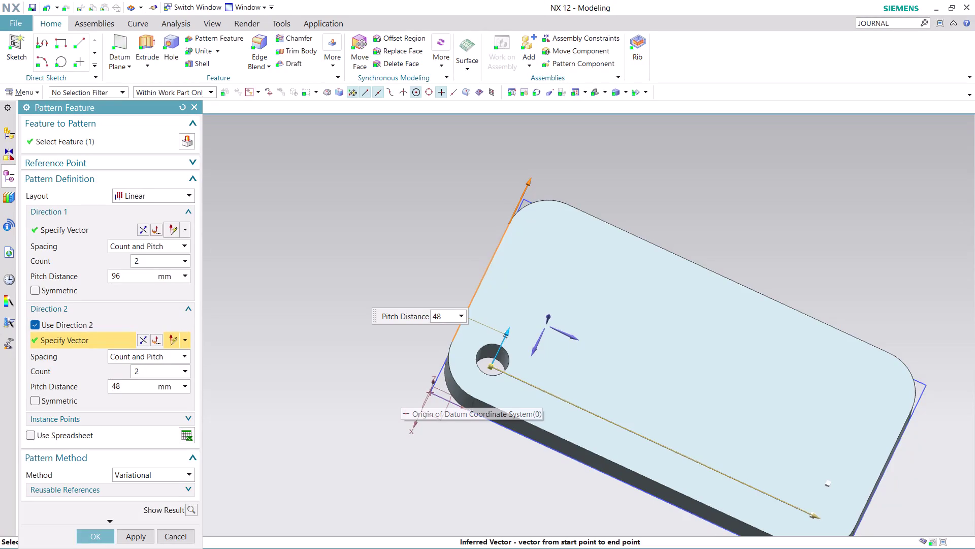
Set Direction 2 reversed along the plate's left edge, two holes 48 mm apart, and apply the pattern.
click(303, 438)
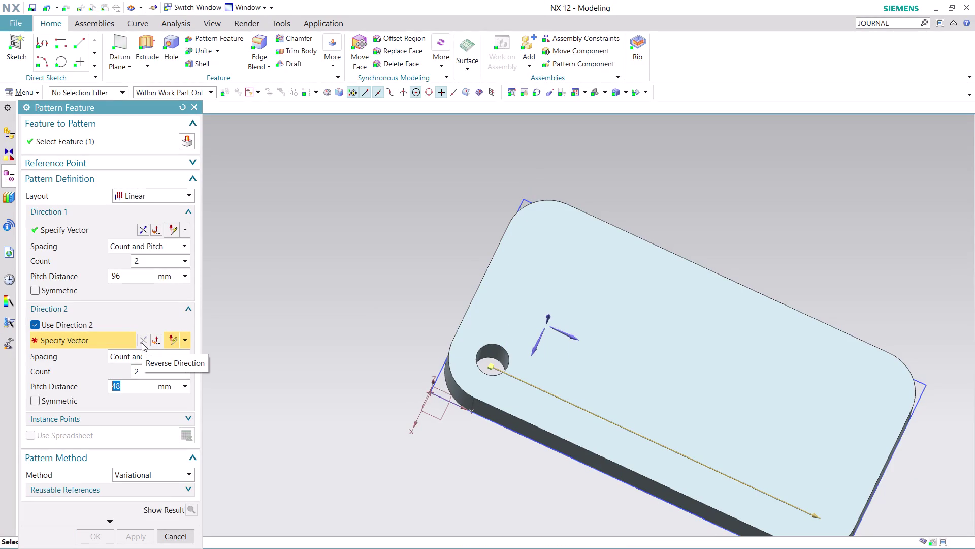
click(99, 337)
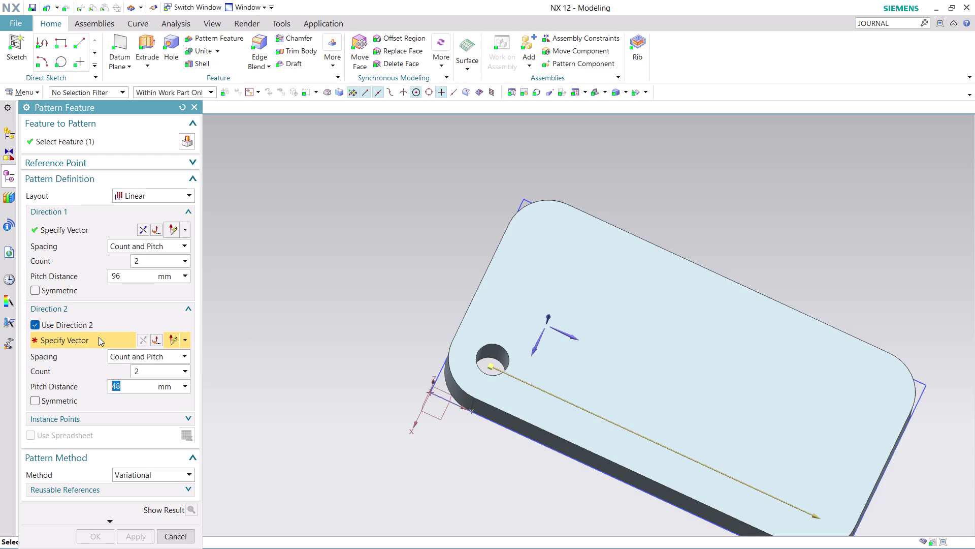
click(474, 294)
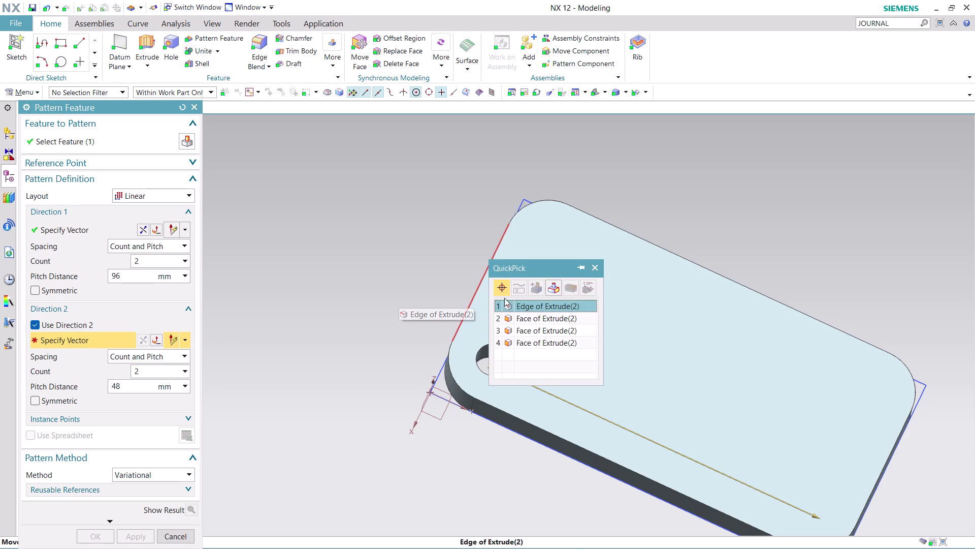
click(539, 308)
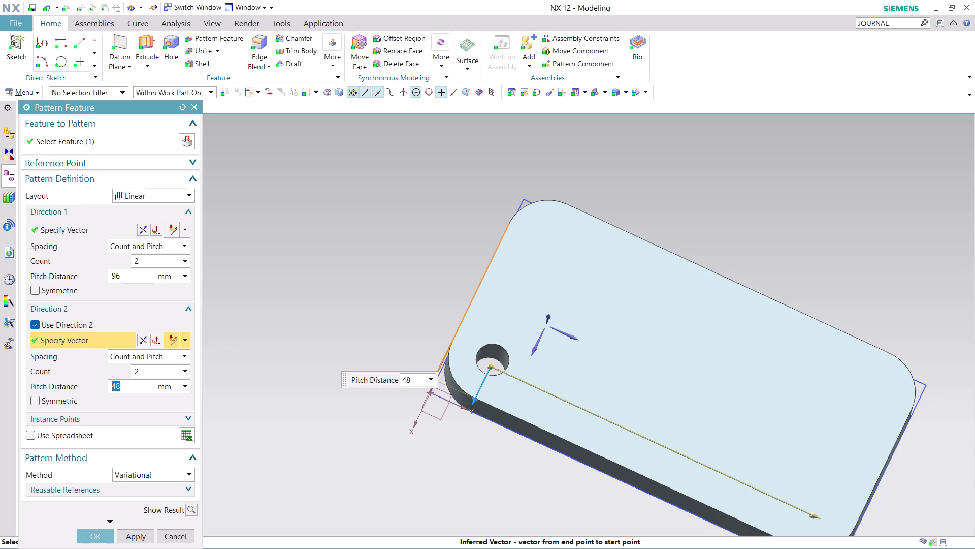
click(147, 336)
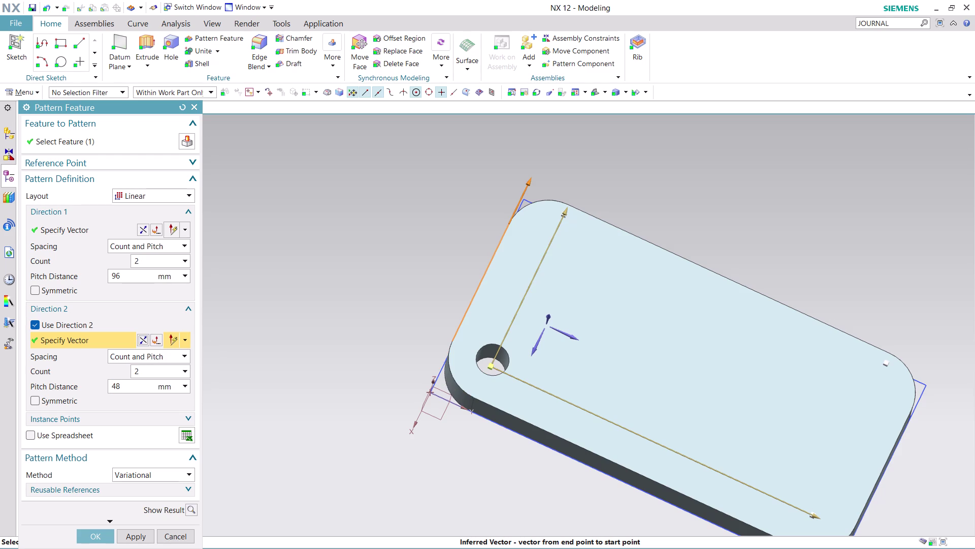
click(146, 534)
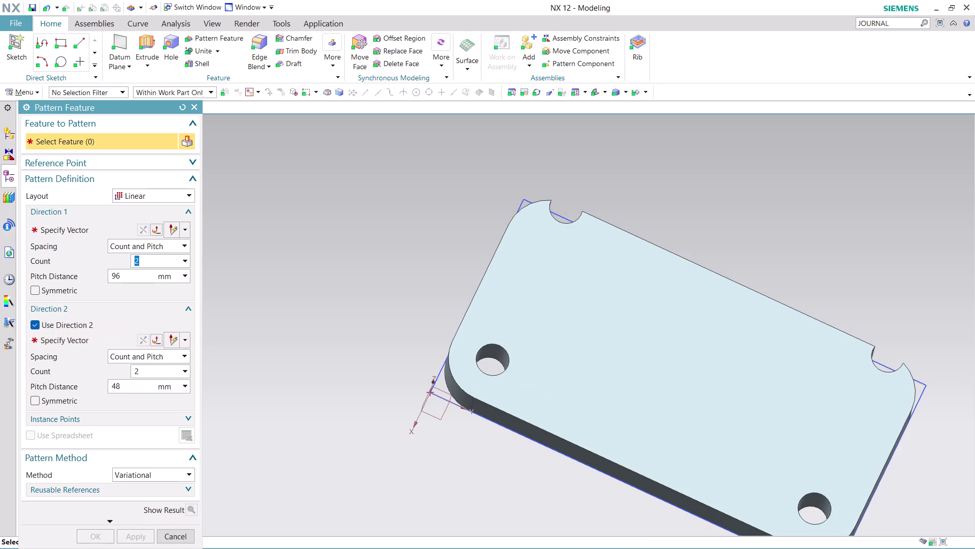
Undo the four-hole pattern back to the single corner hole and reopen Pattern Feature.
key(ctrl+z)
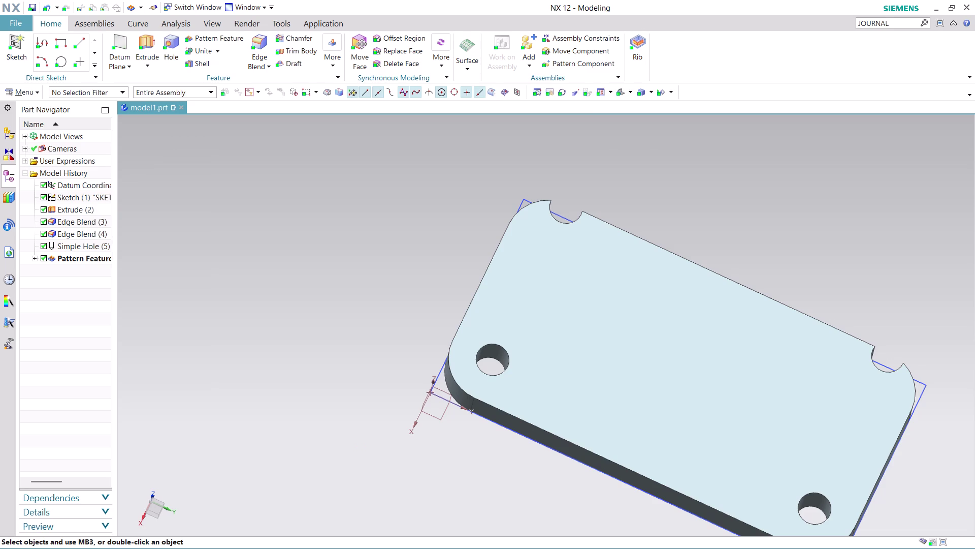
key(ctrl+z)
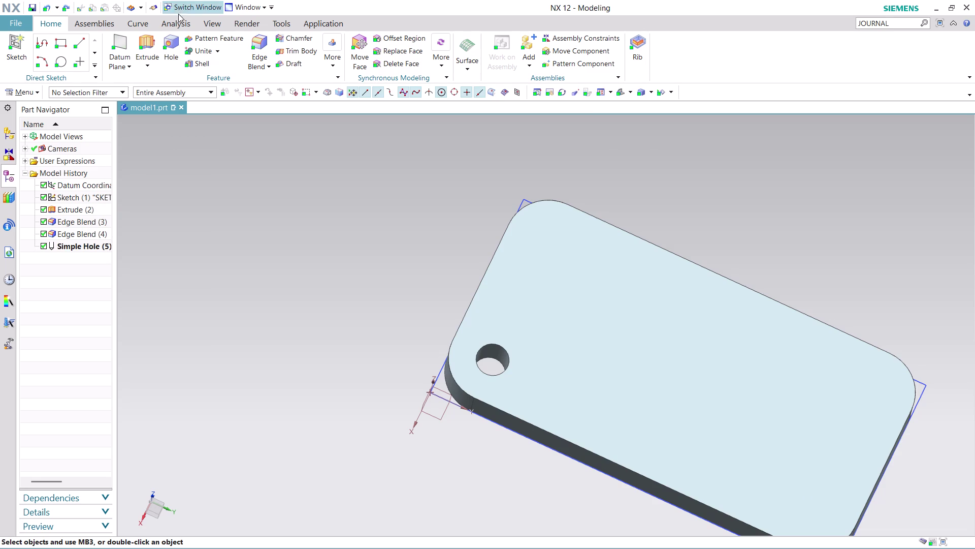
click(210, 36)
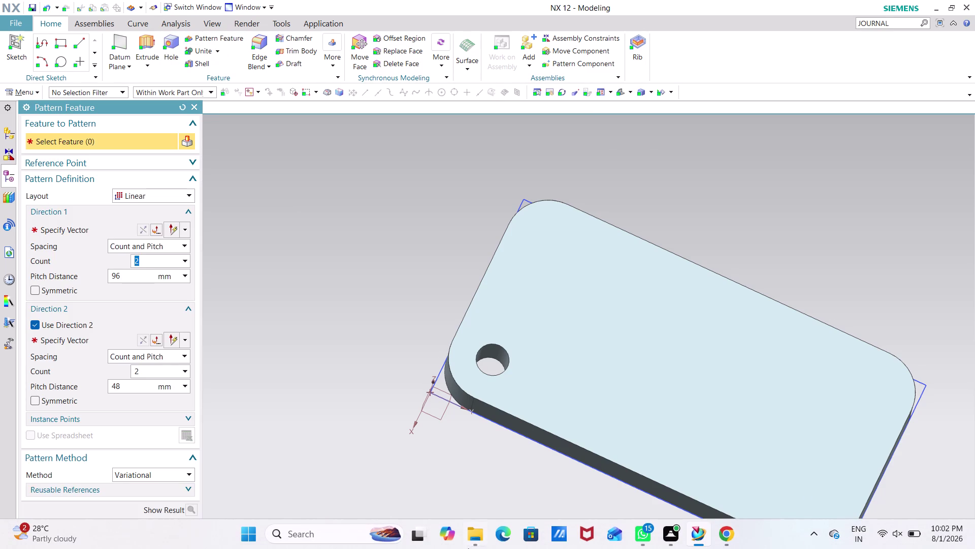